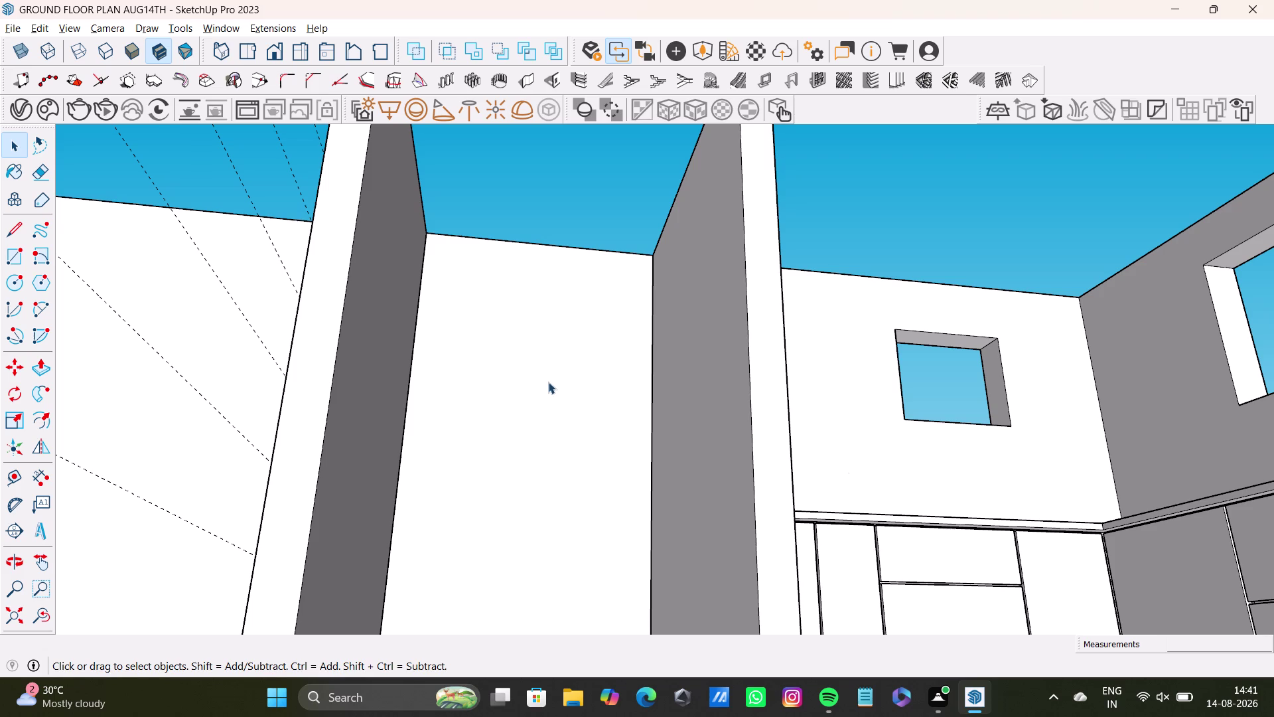
Orbit and zoom to look down over the ground-floor house model.
middle_drag(580, 308, 544, 470)
middle_drag(596, 396, 620, 353)
middle_drag(621, 353, 550, 498)
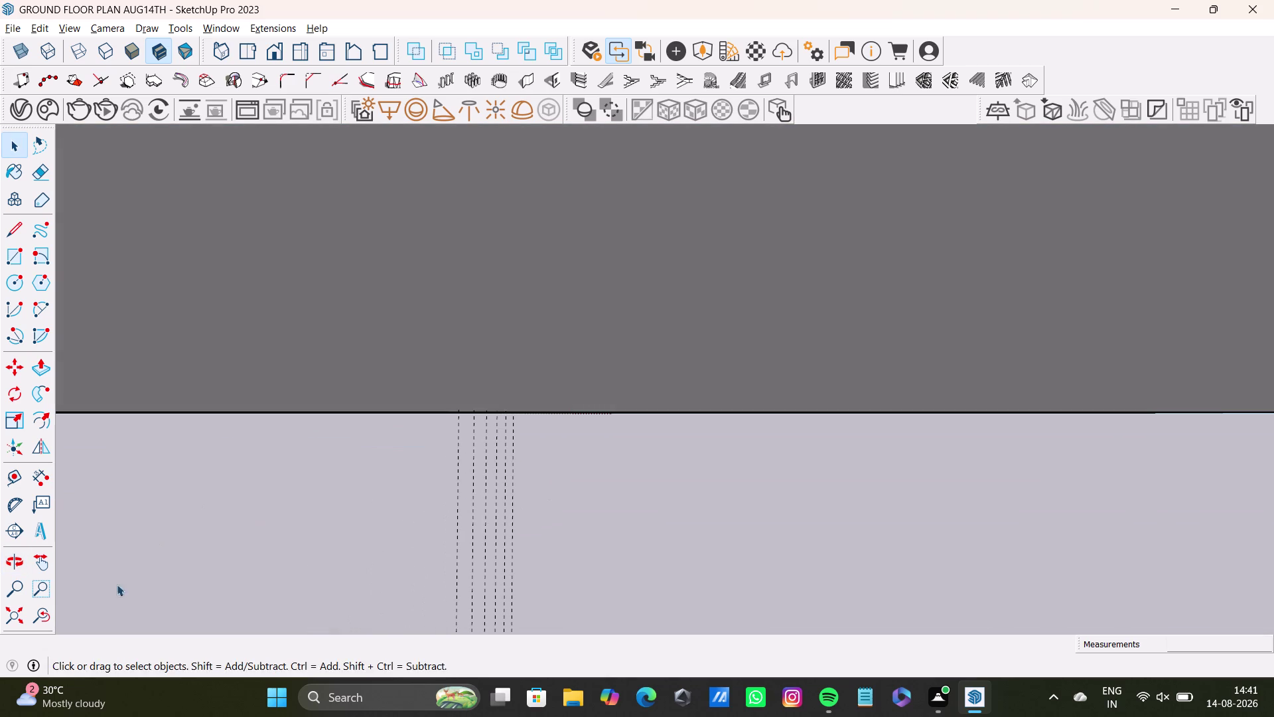
click(12, 609)
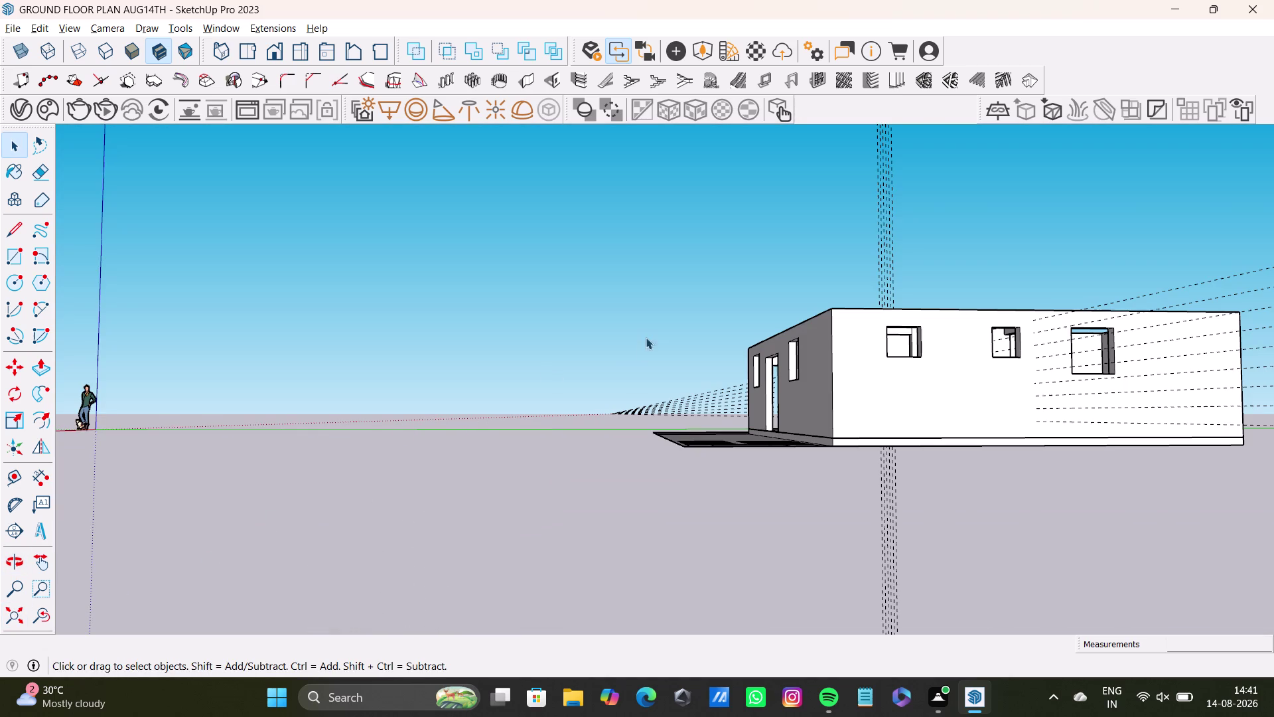
scroll(up, 3)
middle_drag(788, 389, 621, 342)
scroll(down, 3)
middle_drag(648, 352, 599, 621)
scroll(up, 3)
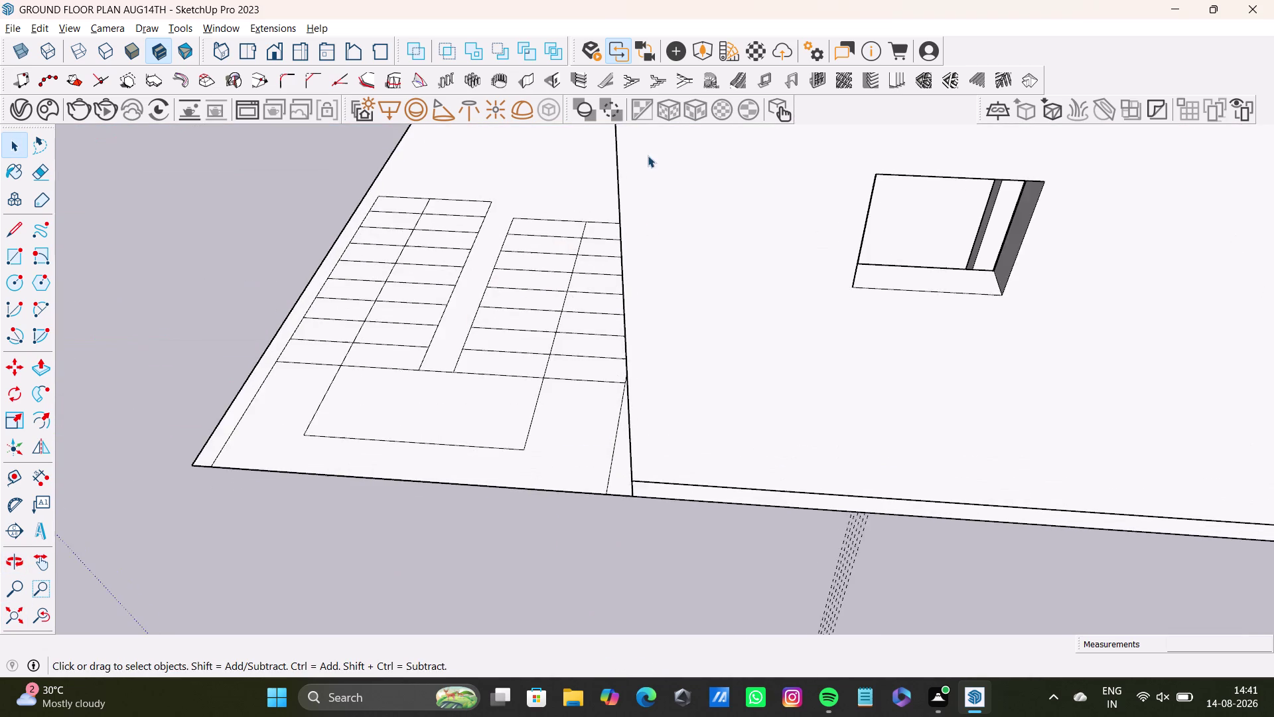
scroll(up, 3)
Tilt into the rooms toward the partition wall top and pick the Rectangle tool.
middle_drag(646, 199, 520, 556)
scroll(up, 3)
scroll(down, 3)
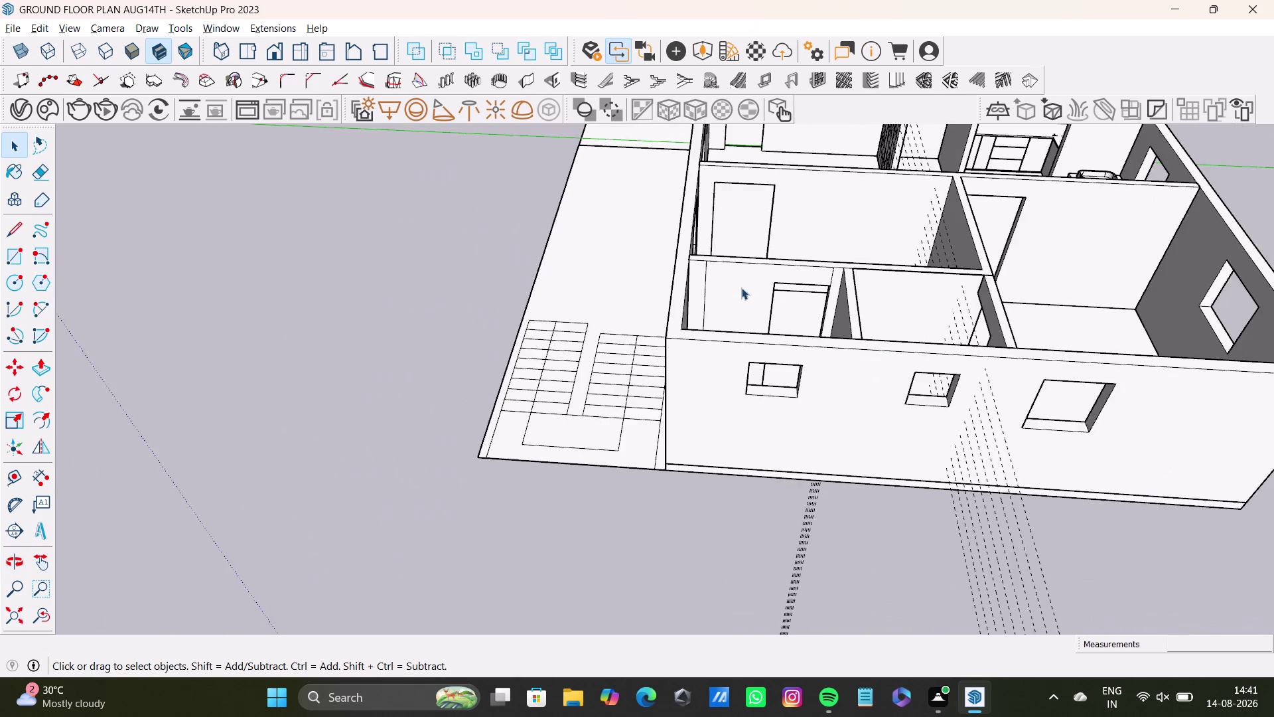
scroll(down, 3)
middle_drag(834, 186, 633, 400)
scroll(up, 3)
middle_drag(658, 398, 710, 457)
click(0, 258)
click(18, 254)
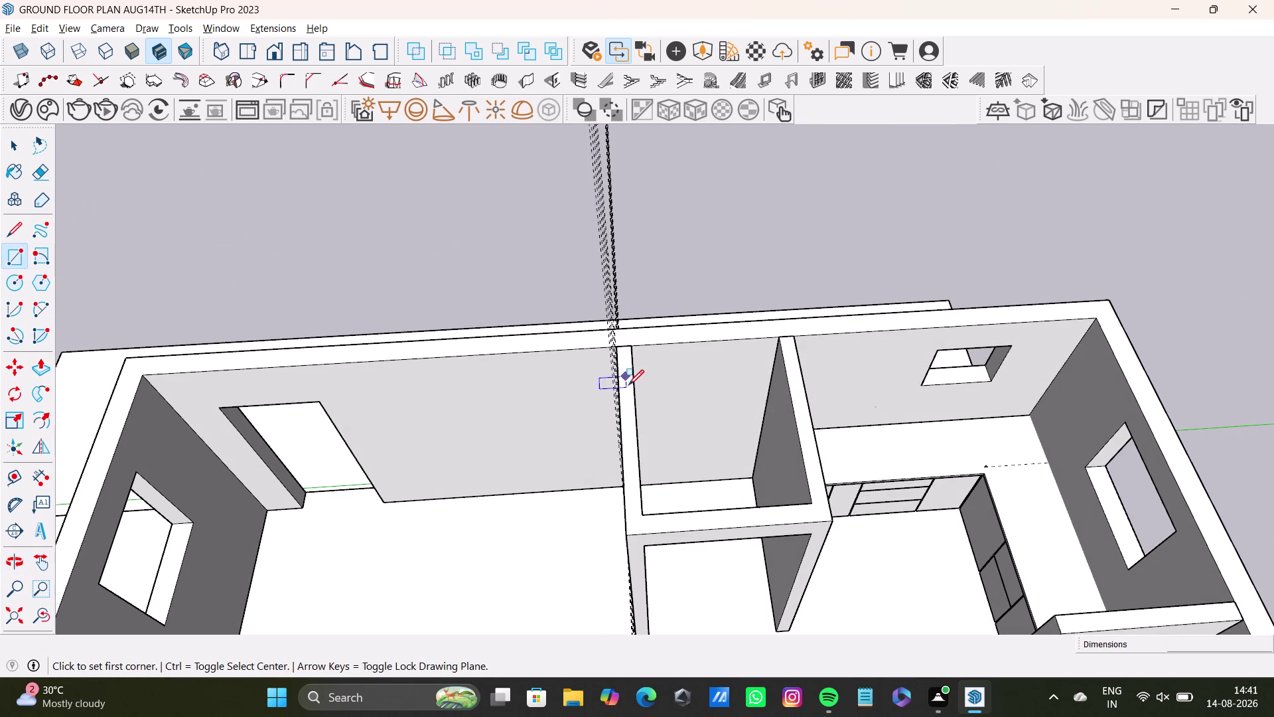
Draw a rectangle across the partition wall top above the doorway.
scroll(up, 3)
click(636, 335)
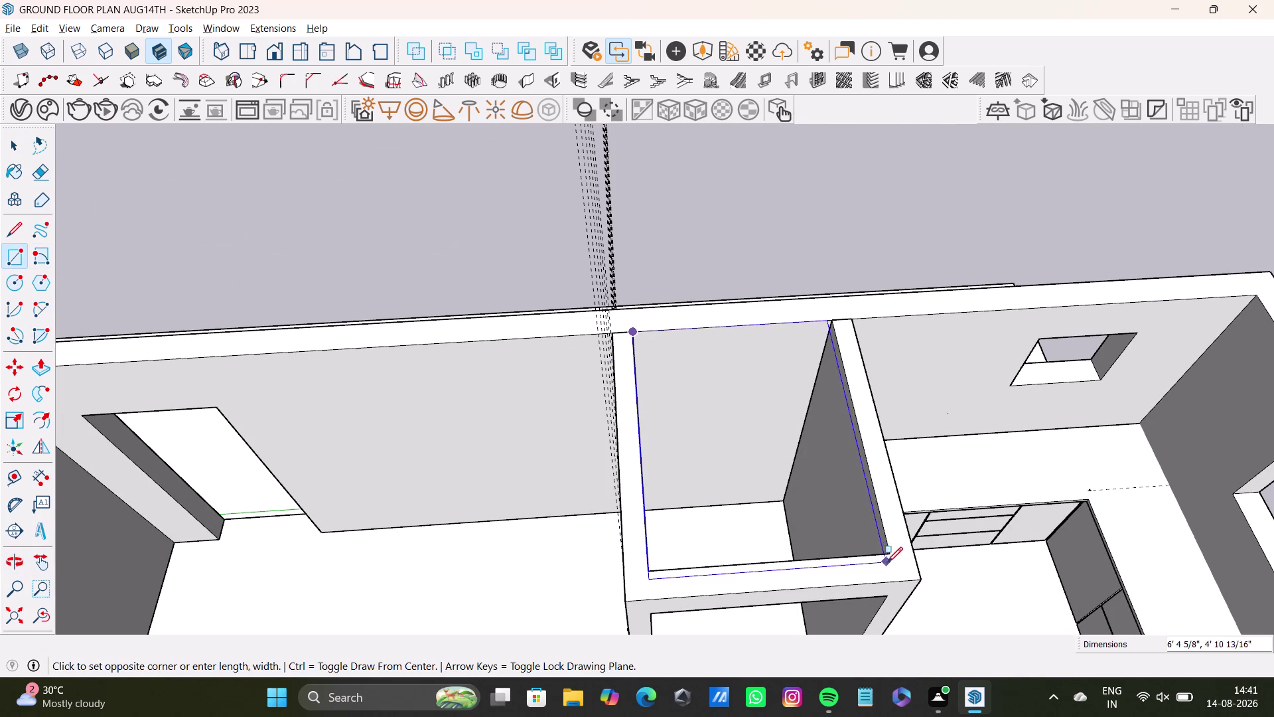
click(894, 553)
key(space)
Orbit inside the room to look up at the doorway header's underside.
middle_drag(761, 556, 747, 375)
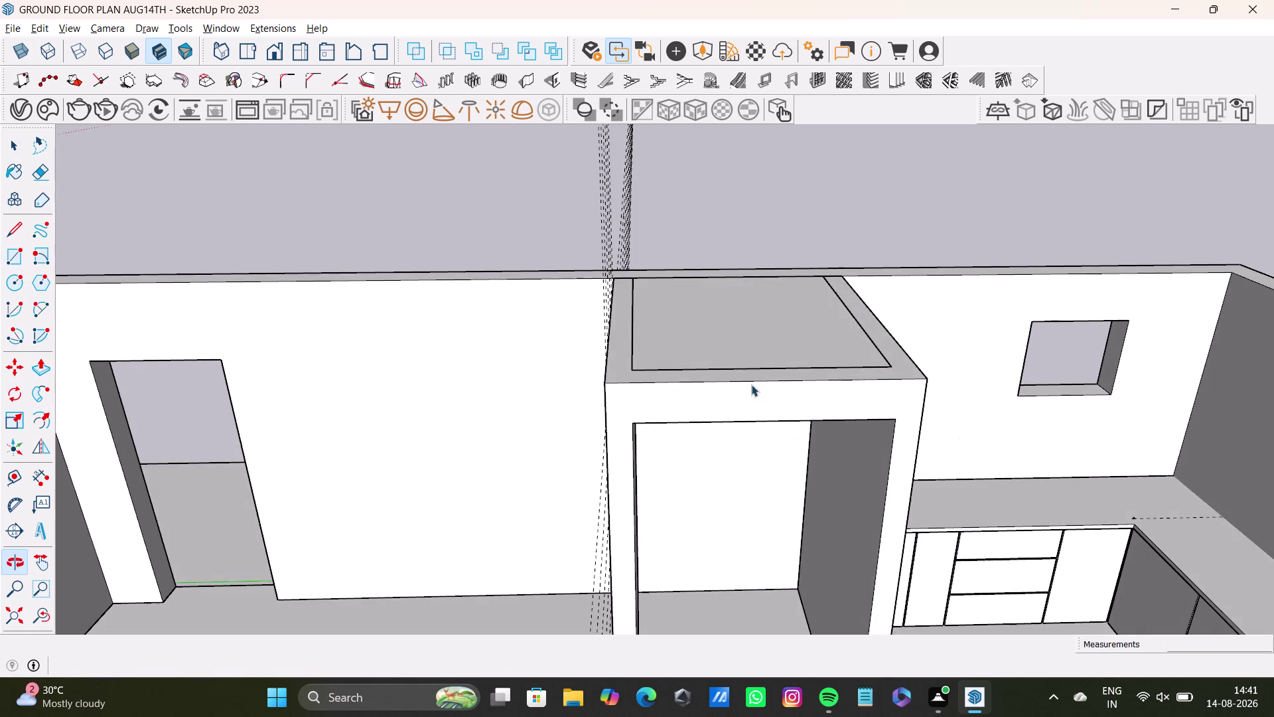
middle_drag(771, 442, 756, 341)
middle_drag(778, 434, 760, 356)
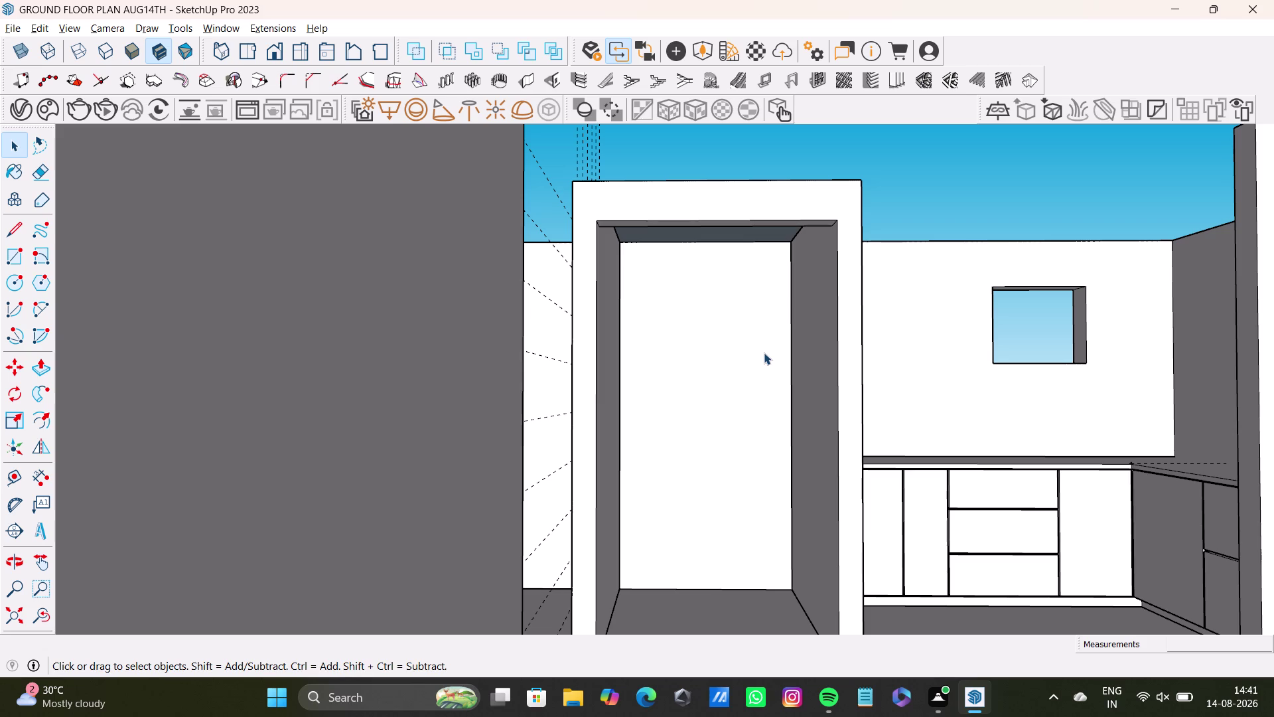
middle_drag(683, 369, 615, 461)
middle_drag(614, 426, 621, 411)
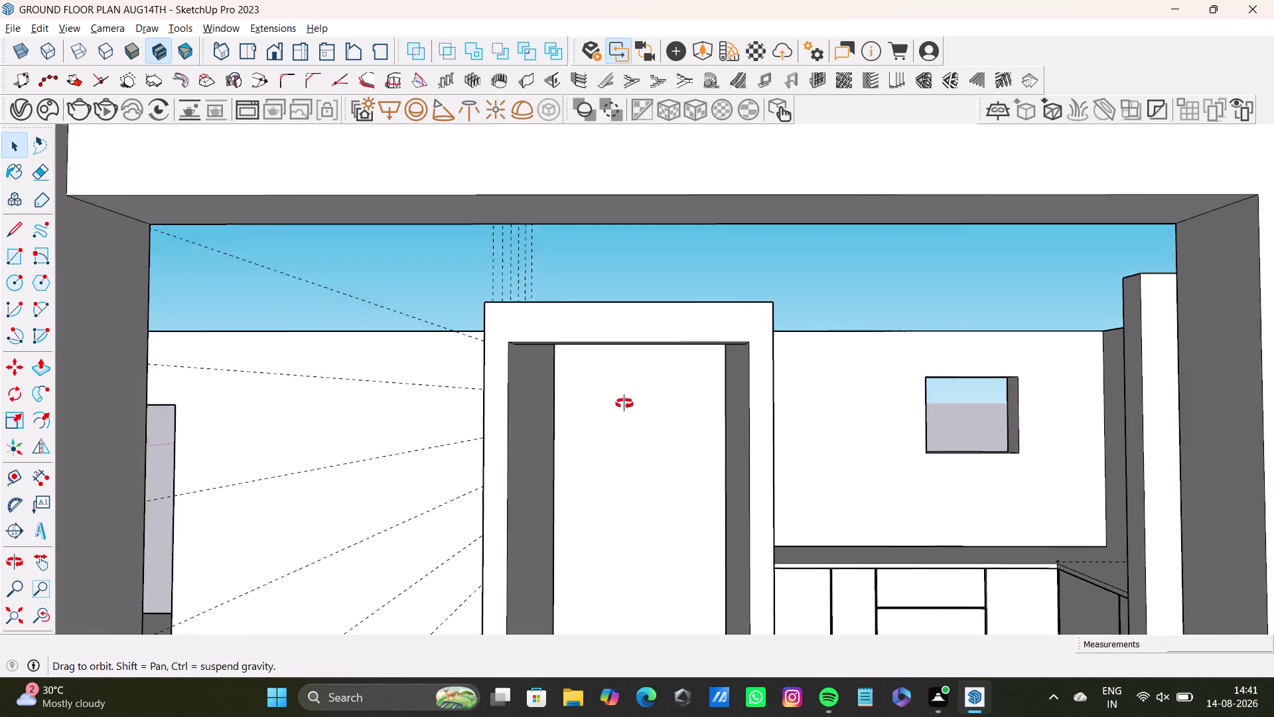
middle_drag(622, 412, 627, 342)
Push/Pull the doorway header's underside face by 4 1/4 inches.
click(637, 316)
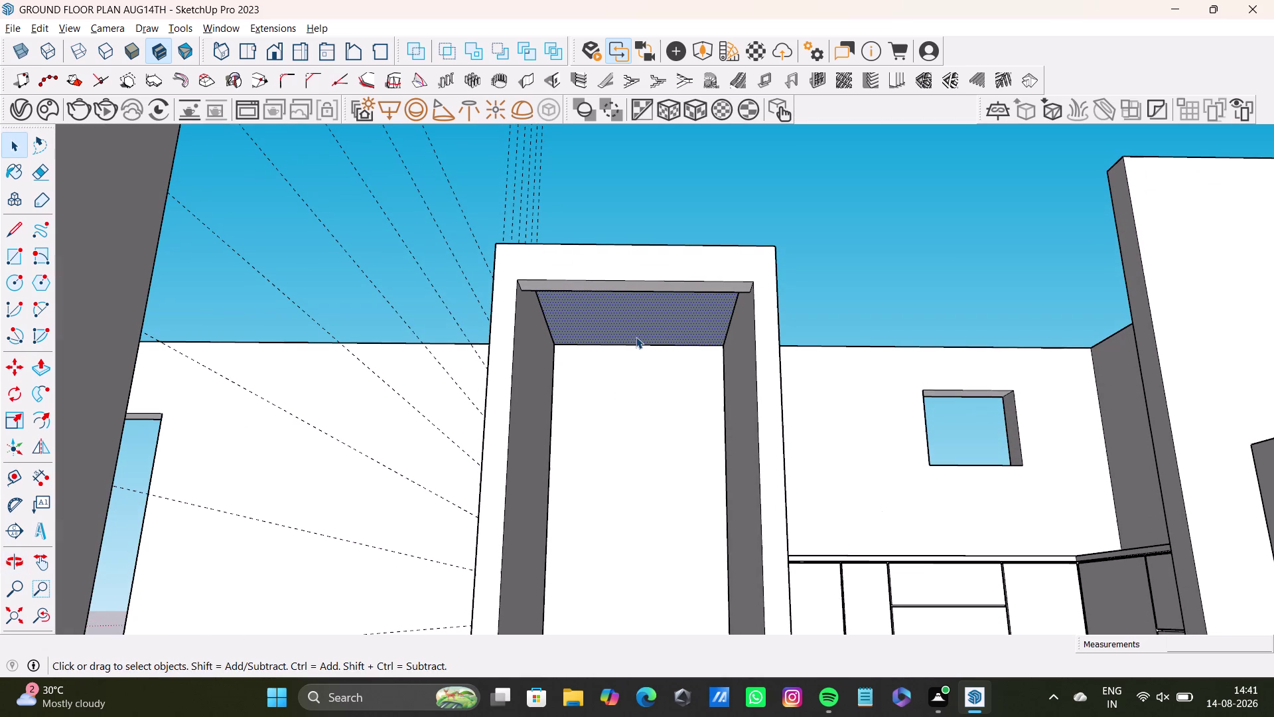
key(p)
click(636, 316)
click(636, 329)
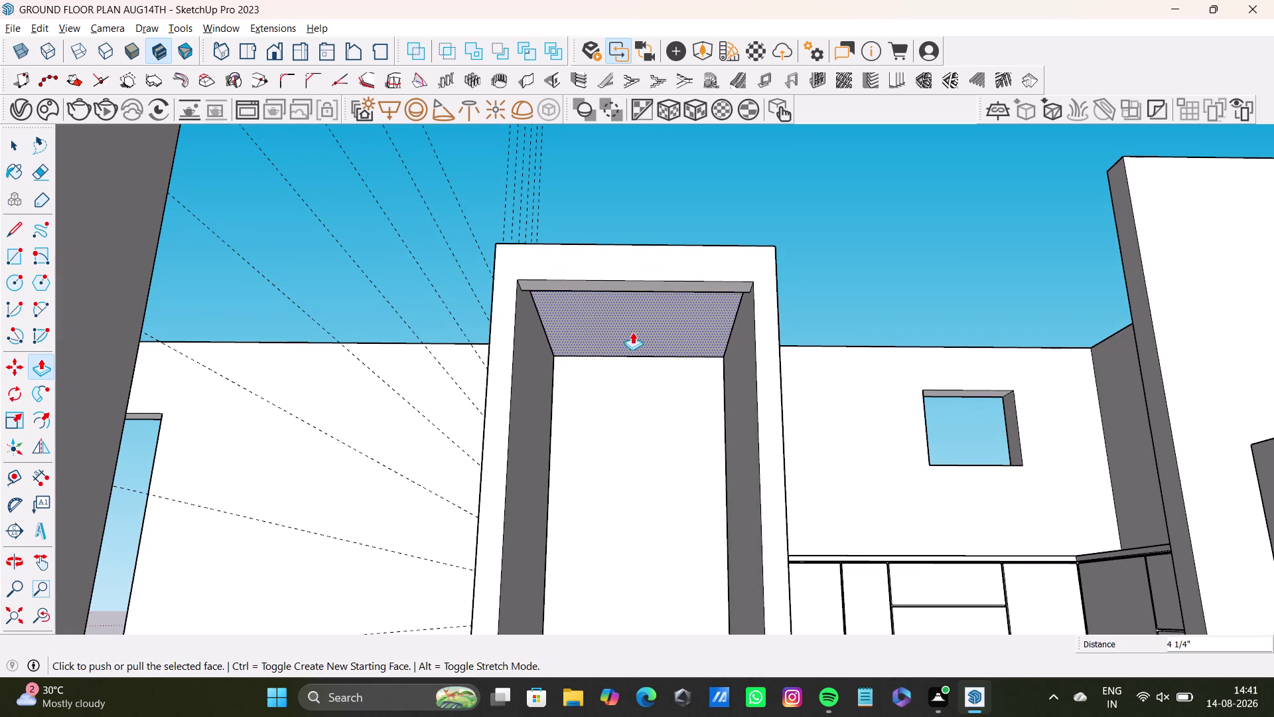
Orbit around the extruded header, then frame the doorway straight on.
middle_drag(631, 378, 598, 599)
middle_drag(582, 501, 593, 460)
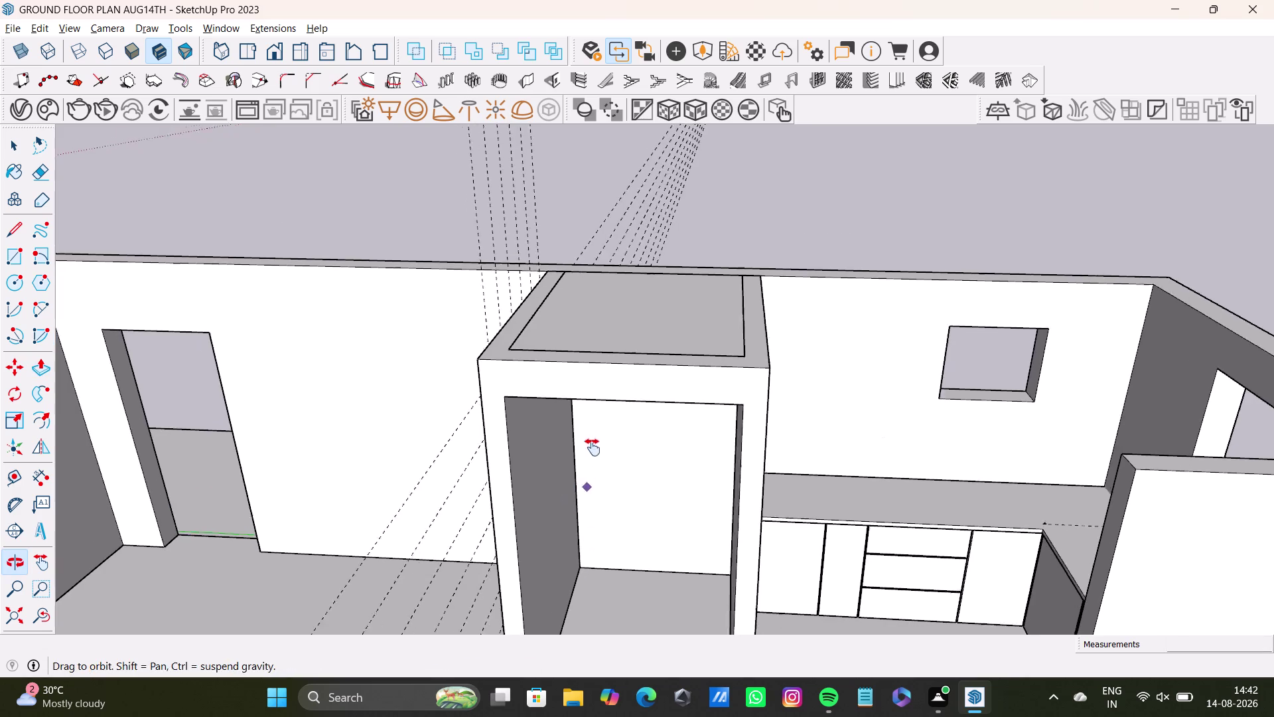
middle_drag(593, 459, 588, 418)
middle_drag(631, 422, 672, 268)
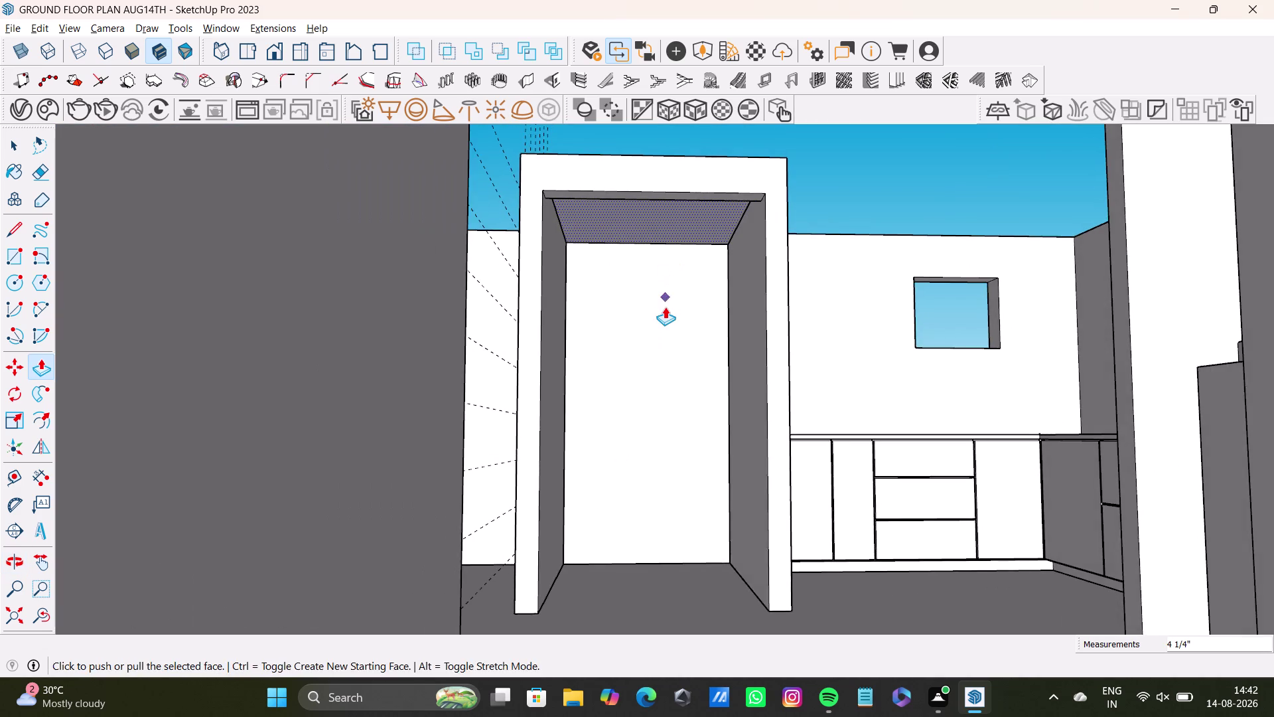
scroll(up, 3)
middle_drag(665, 307, 655, 327)
Draw a roughly 6' 10 15/16" by 4' 2 5/8" rectangle on the doorway's back face.
click(7, 248)
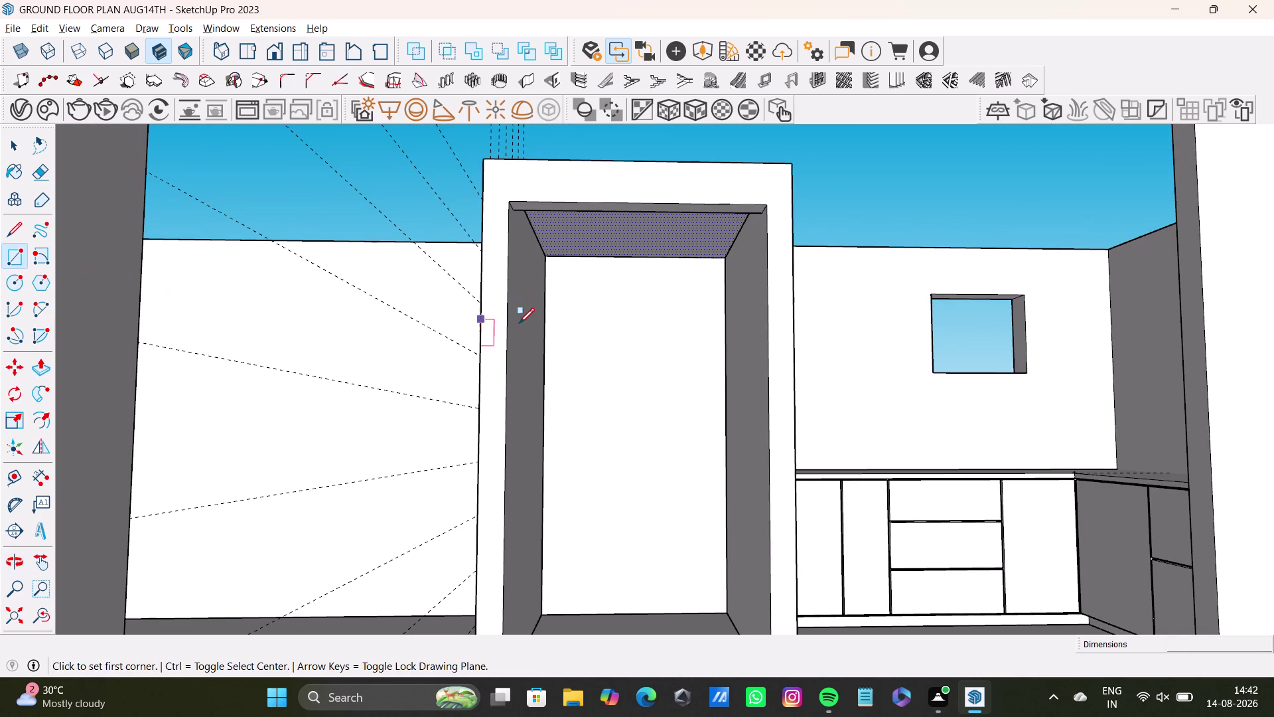
click(562, 281)
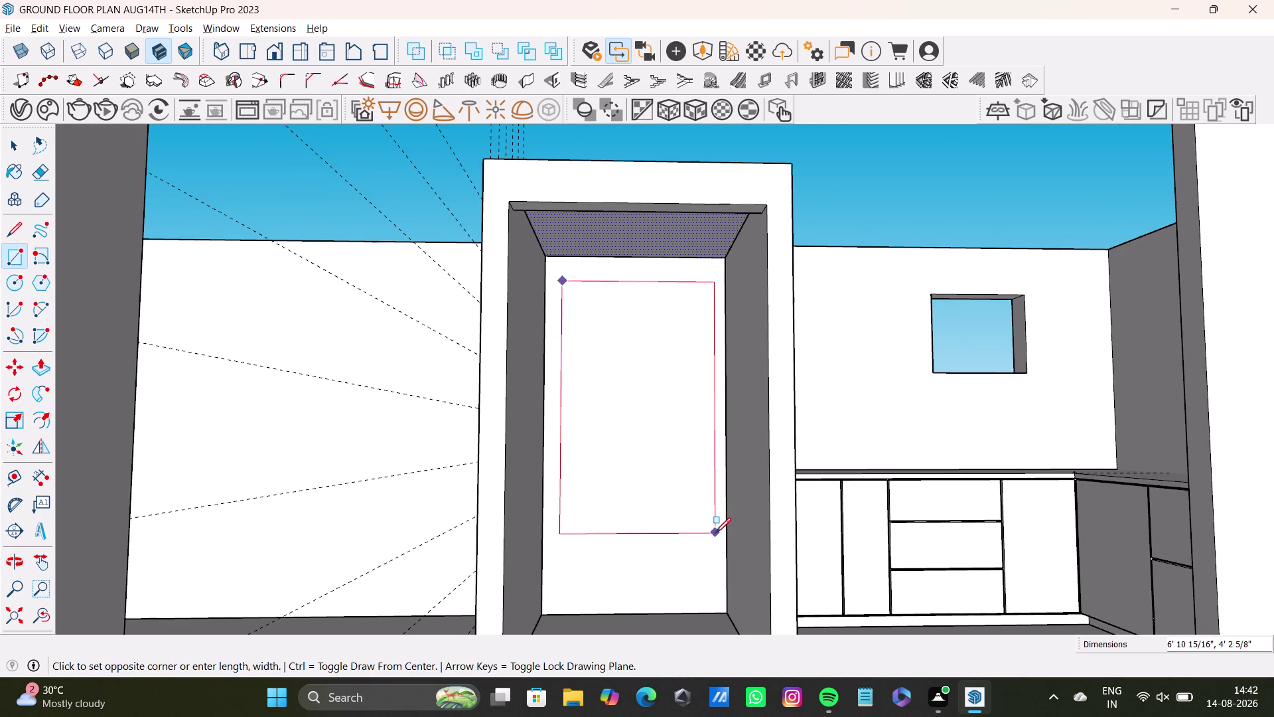
click(715, 533)
key(space)
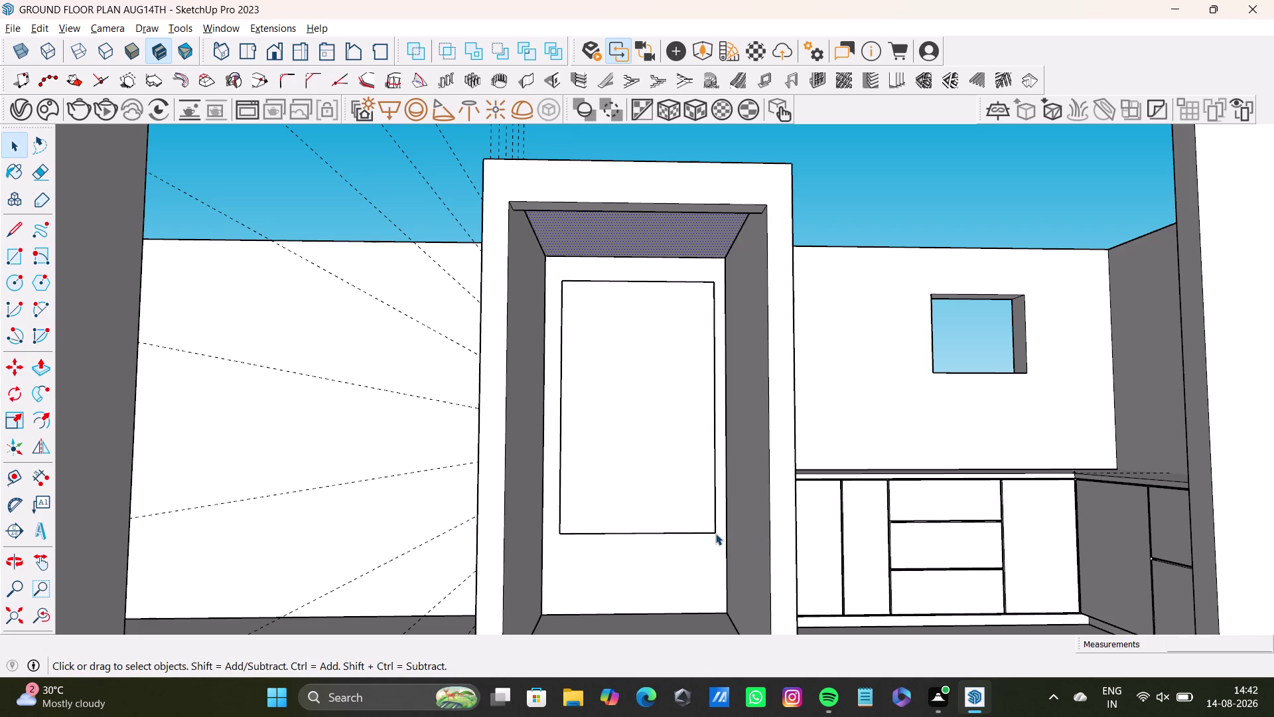